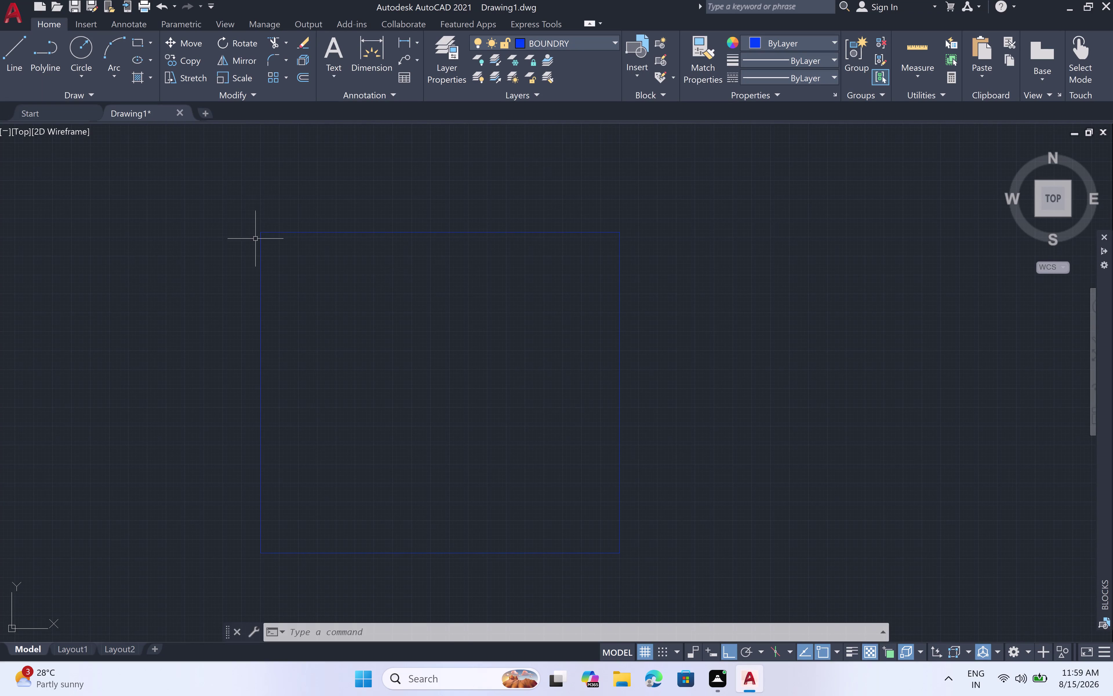
Zoom and pan the view to frame the blue boundary rectangle.
scroll(up, 3)
scroll(up, 3)
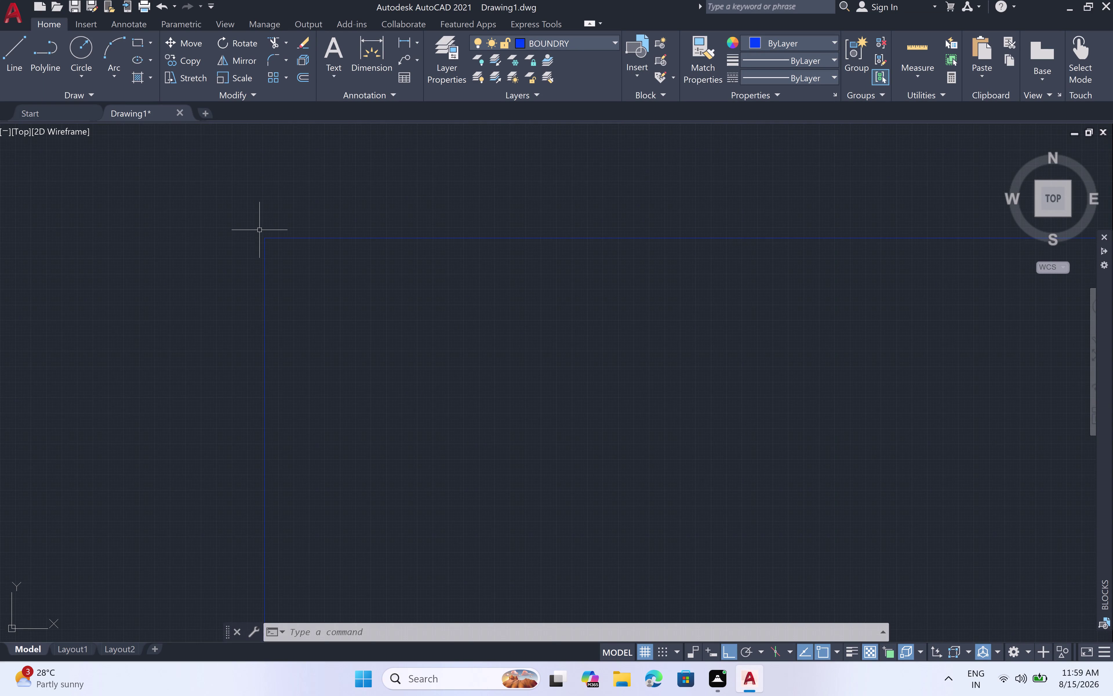
scroll(up, 3)
scroll(down, 3)
scroll(down, 3)
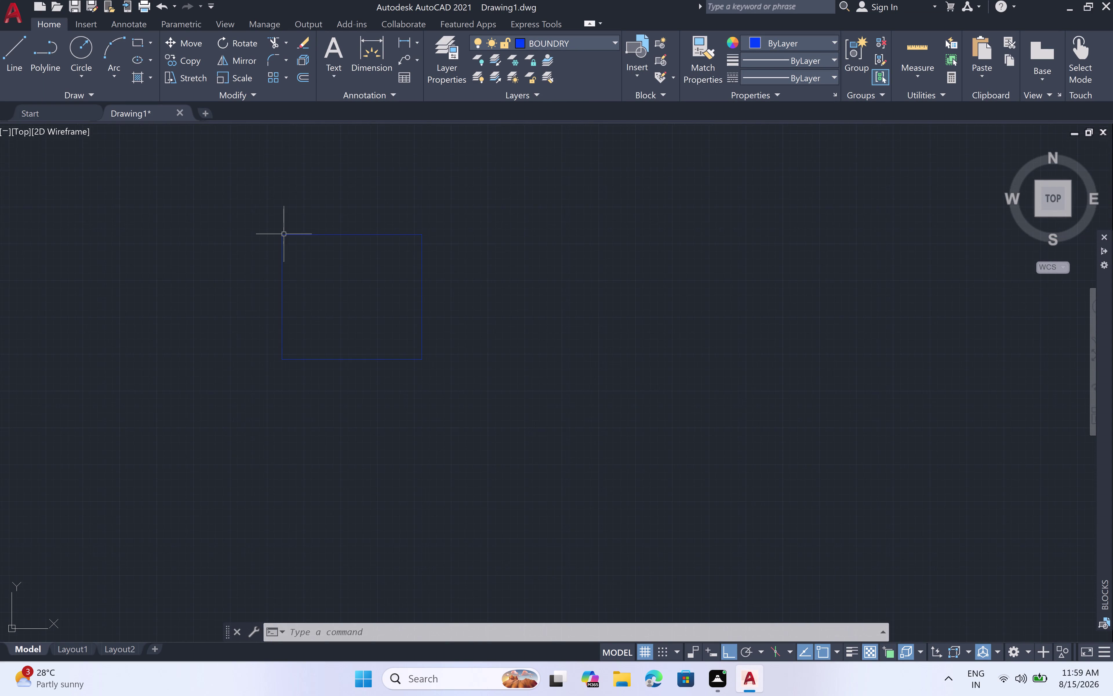
scroll(up, 3)
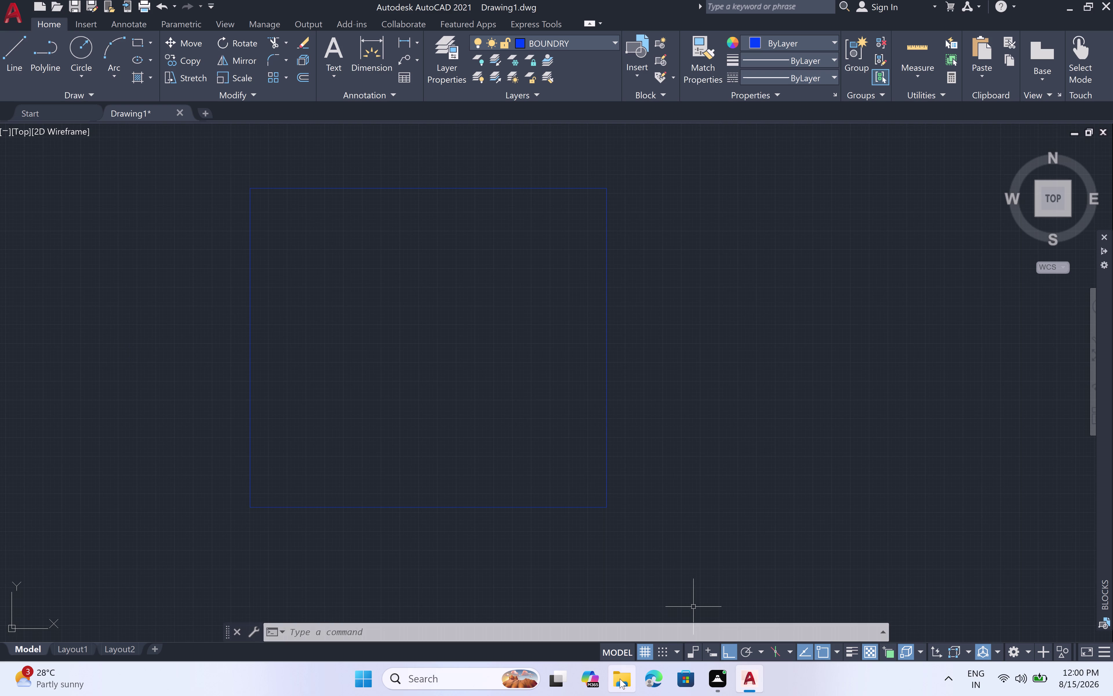
Re-center the rectangle and turn off the background grid for a plain canvas.
click(644, 653)
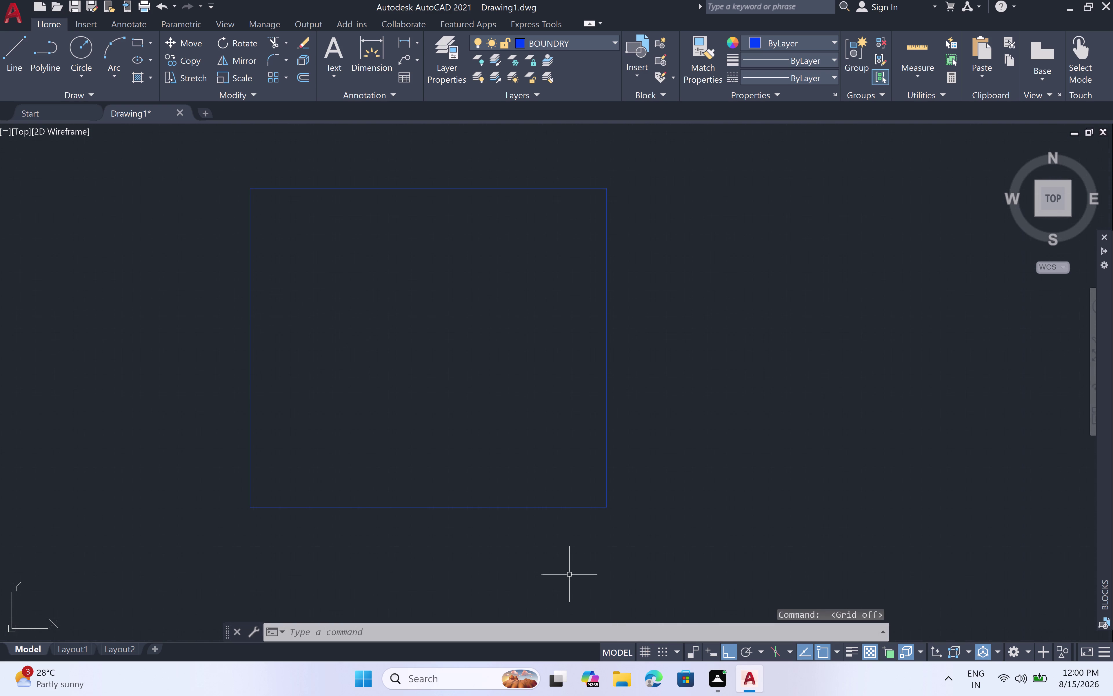
scroll(down, 3)
middle_drag(321, 339, 460, 346)
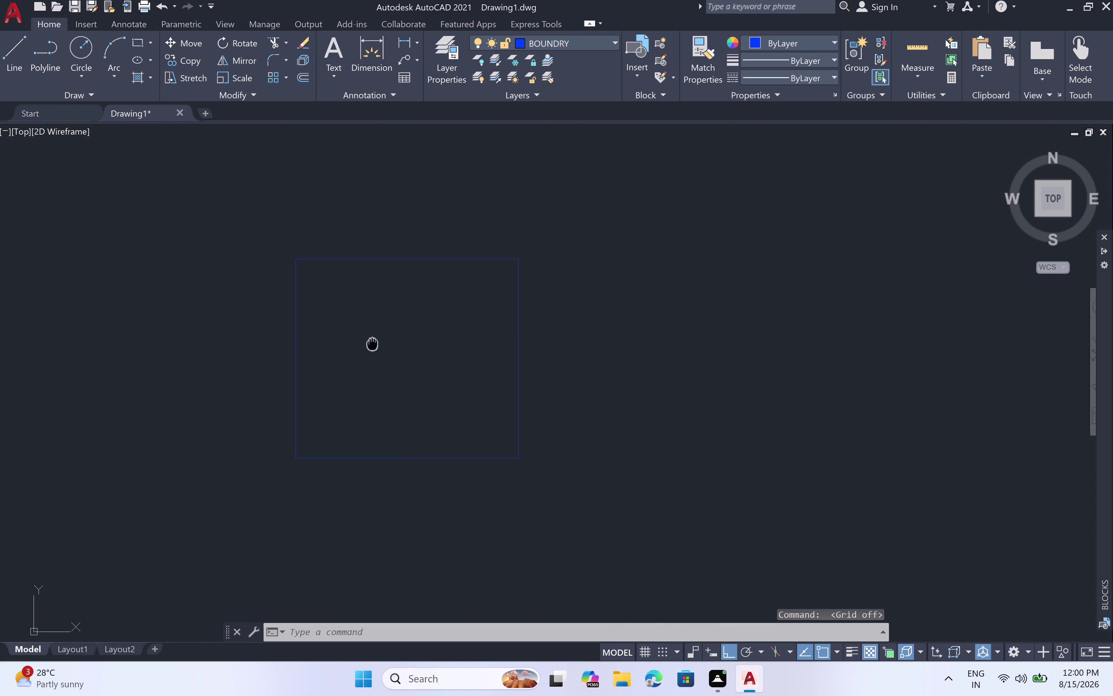
middle_drag(461, 346, 523, 356)
scroll(up, 3)
scroll(up, 3)
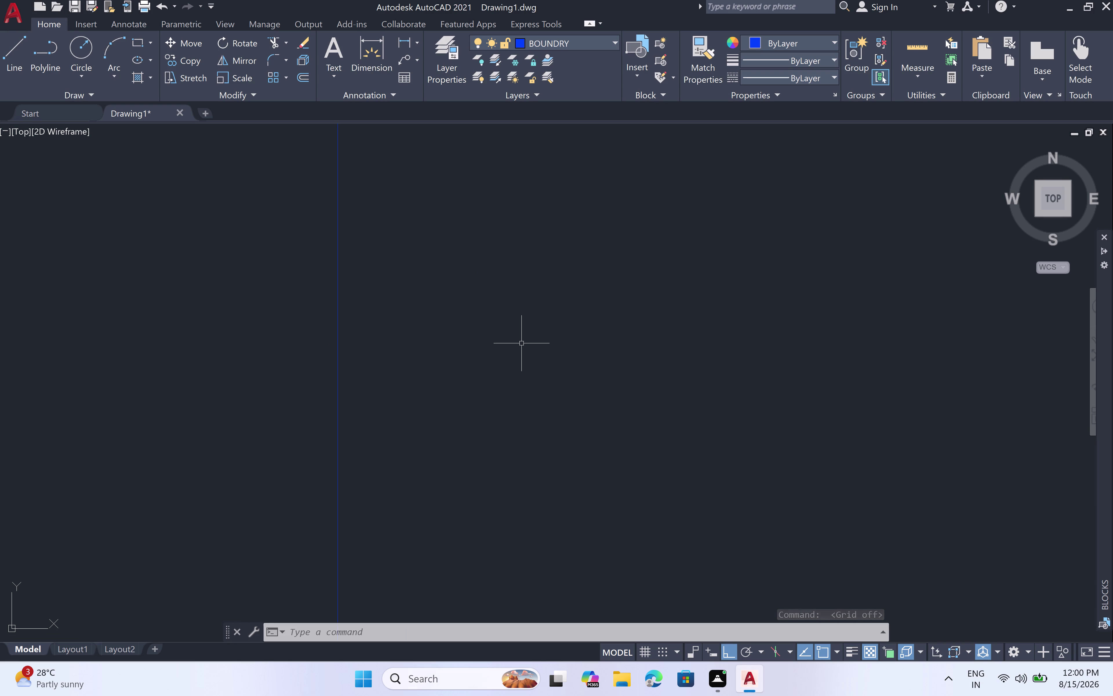
scroll(down, 3)
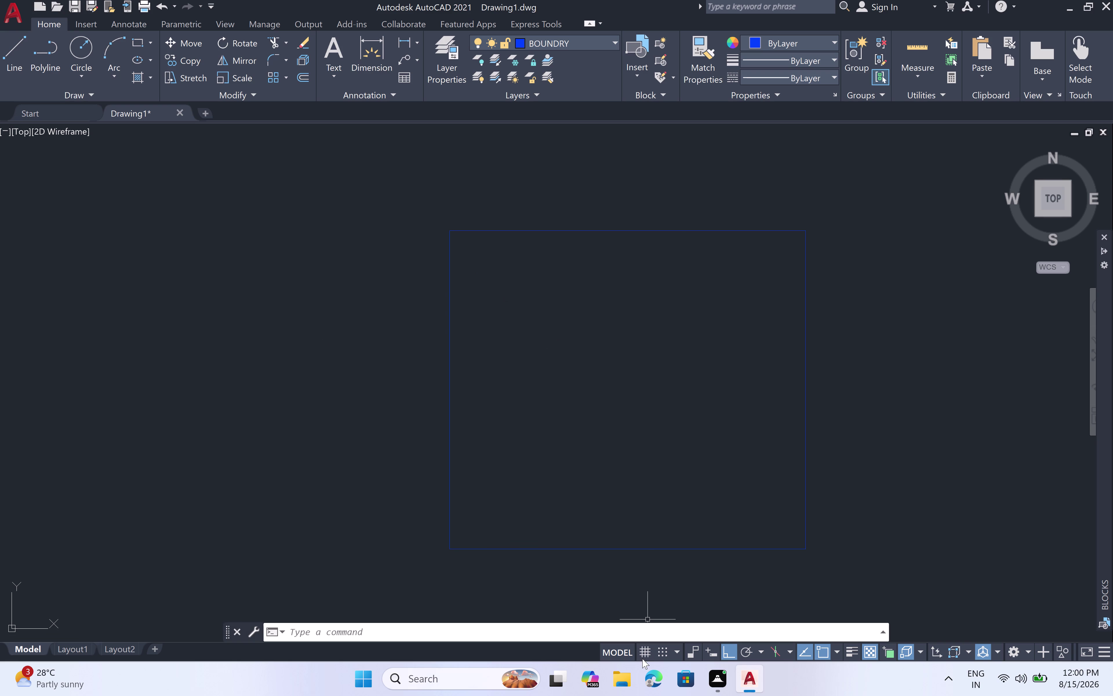
click(642, 654)
click(641, 649)
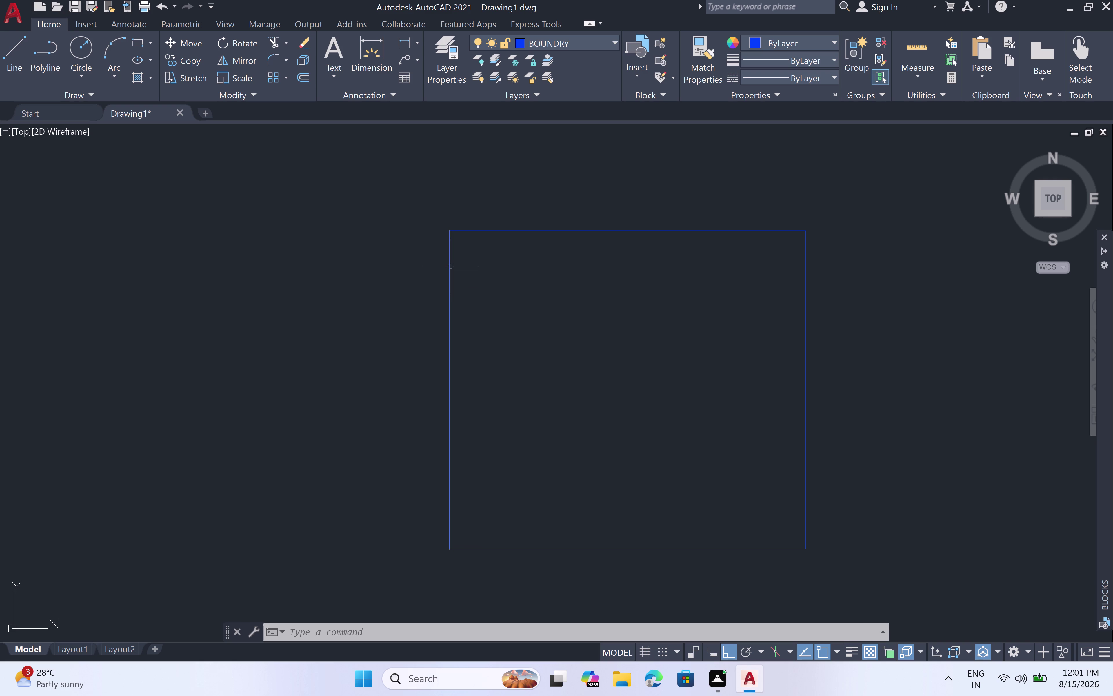
Pan to the boundary's top-left corner and start OFFSET (OFF), awaiting the offset distance.
scroll(up, 3)
scroll(down, 3)
middle_drag(459, 230, 460, 286)
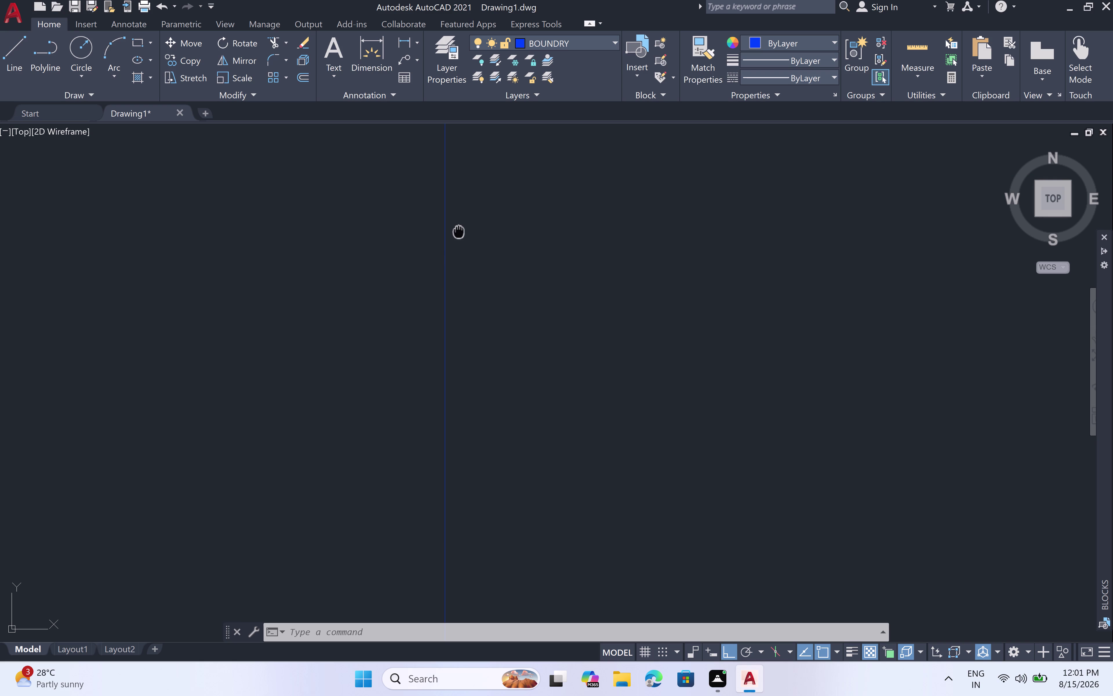
middle_drag(459, 286, 439, 460)
scroll(up, 3)
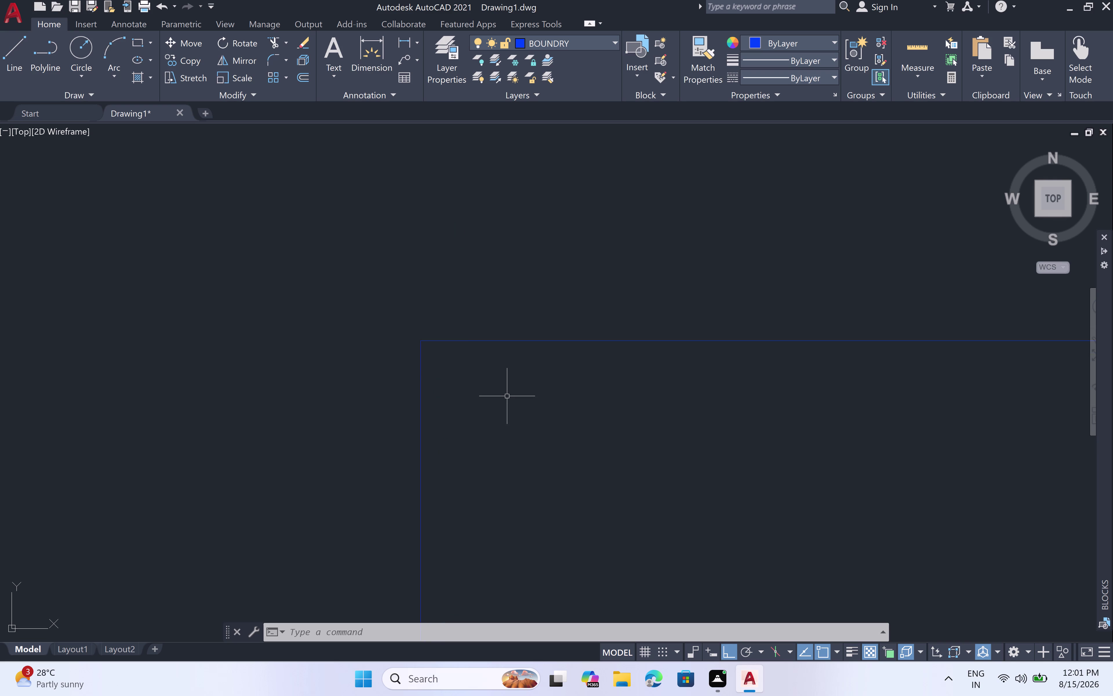
text(OFF)
key(space)
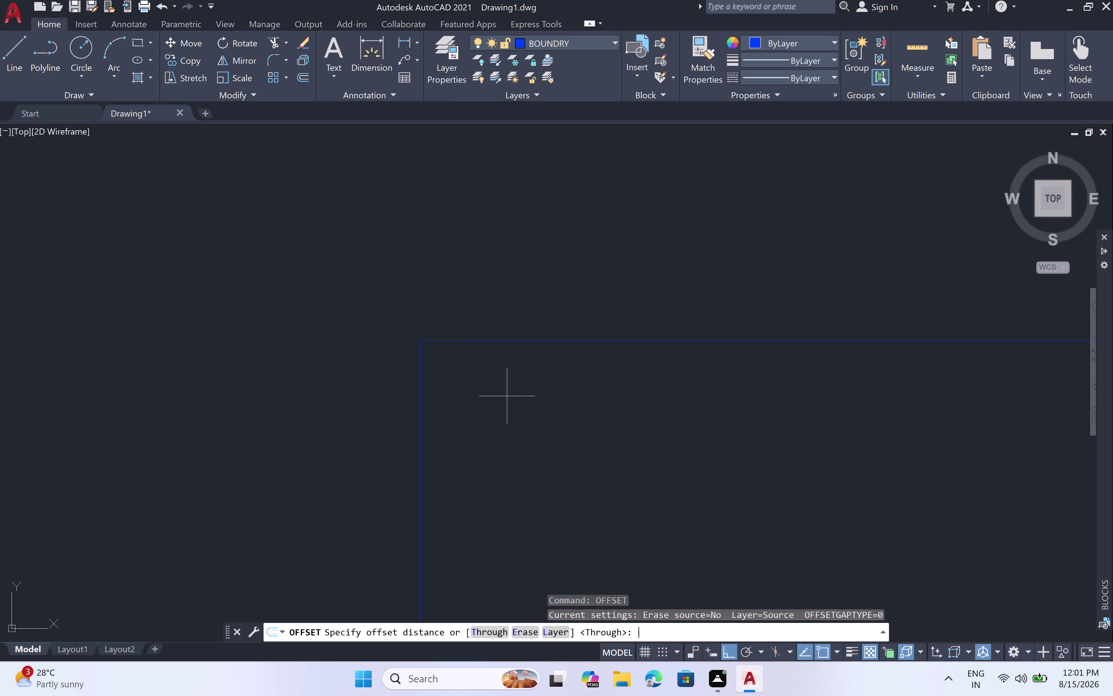